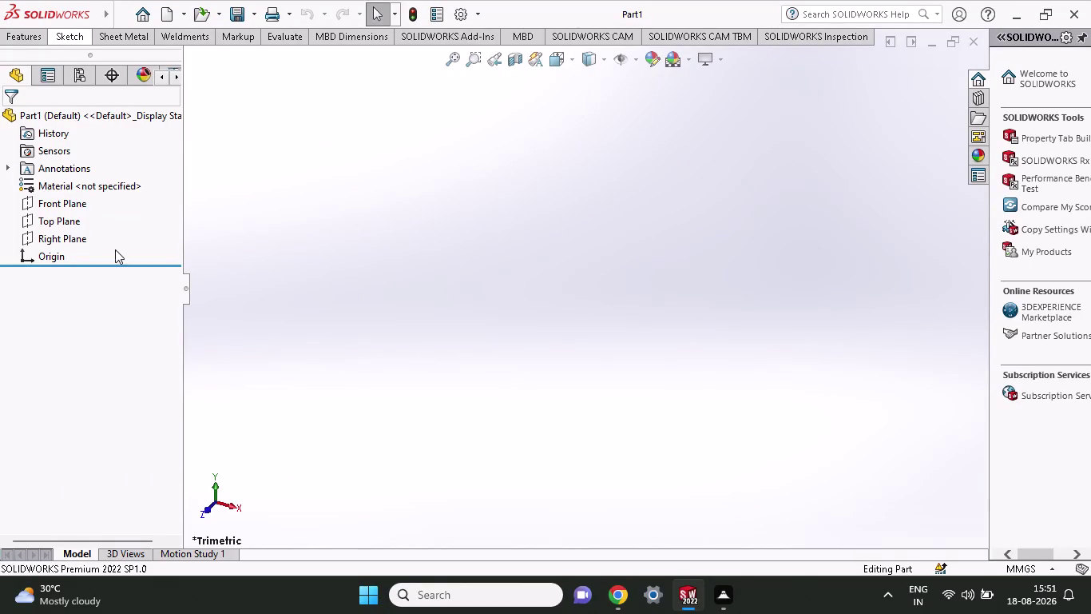
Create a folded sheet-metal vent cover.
Start a sketch on the Top Plane from its right-click menu and show the sketching tools.
click(44, 219)
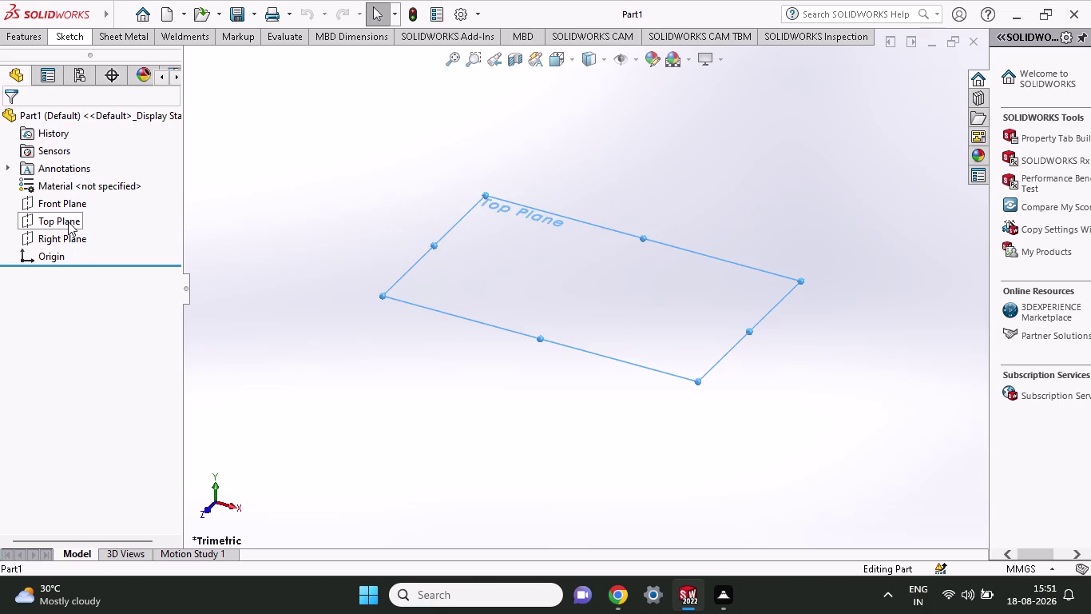
right_click(68, 221)
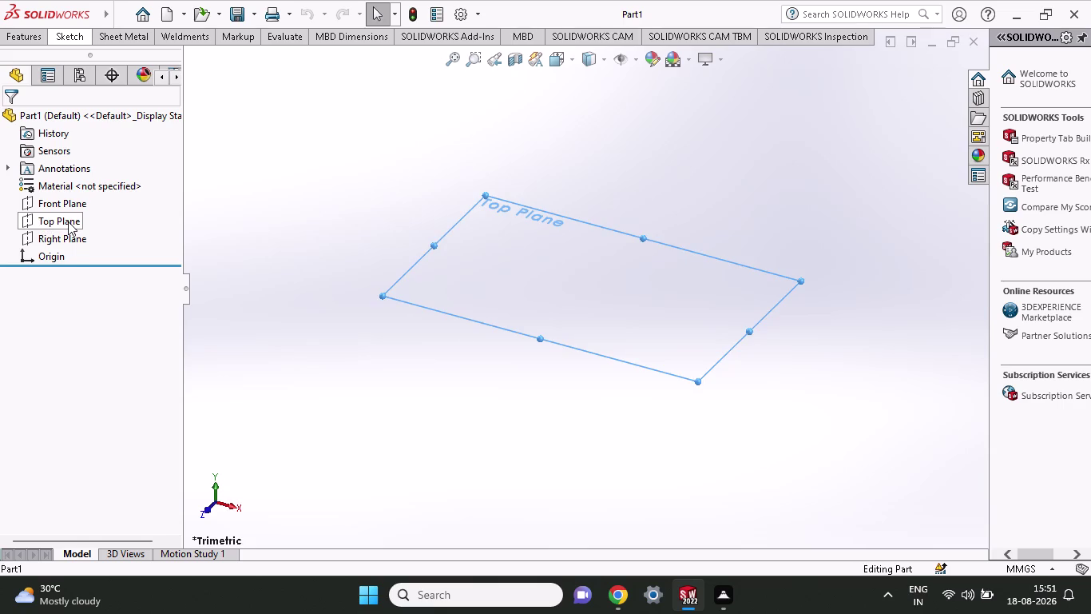
right_click(68, 221)
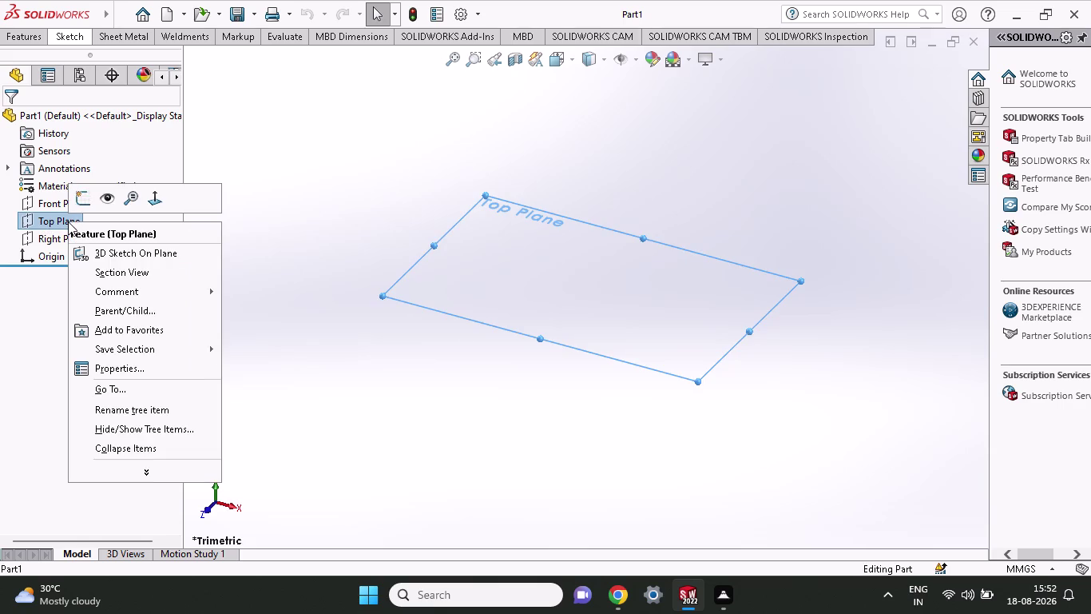
click(77, 194)
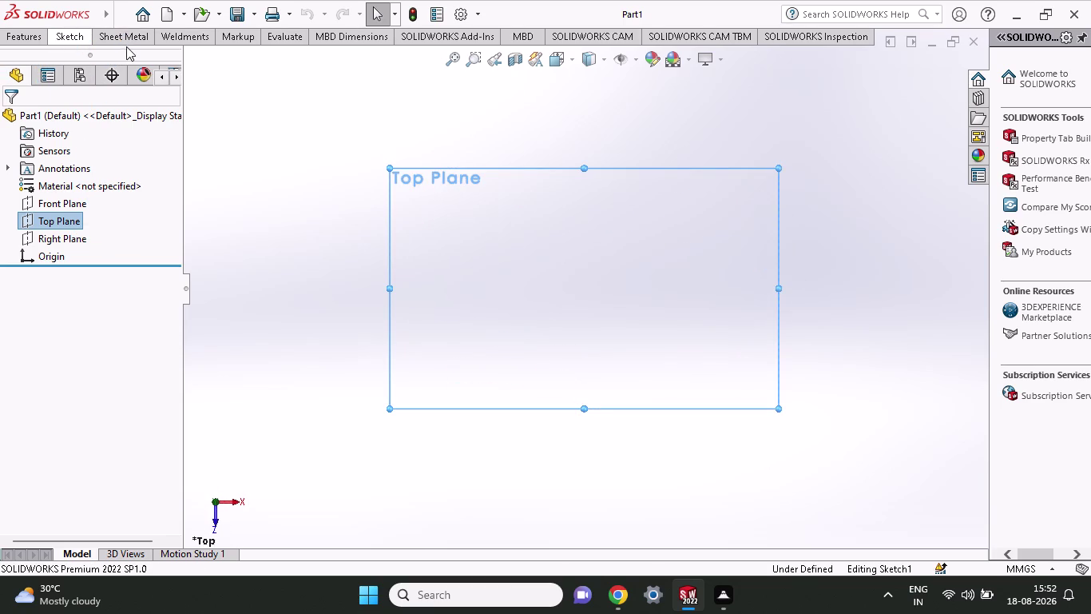
click(86, 36)
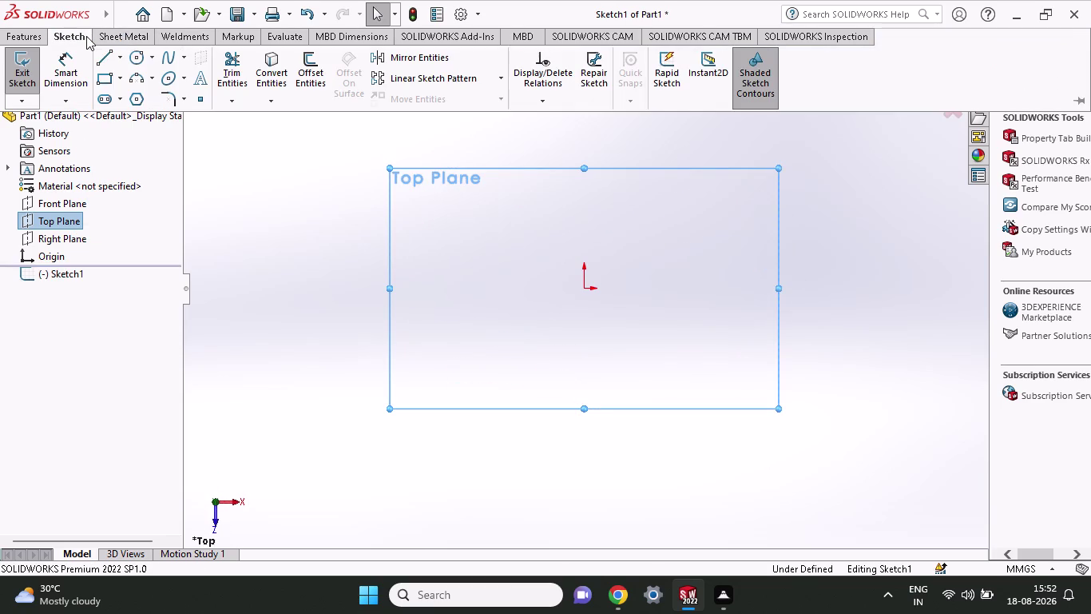
Draw a center rectangle from the origin out to a corner point.
click(118, 74)
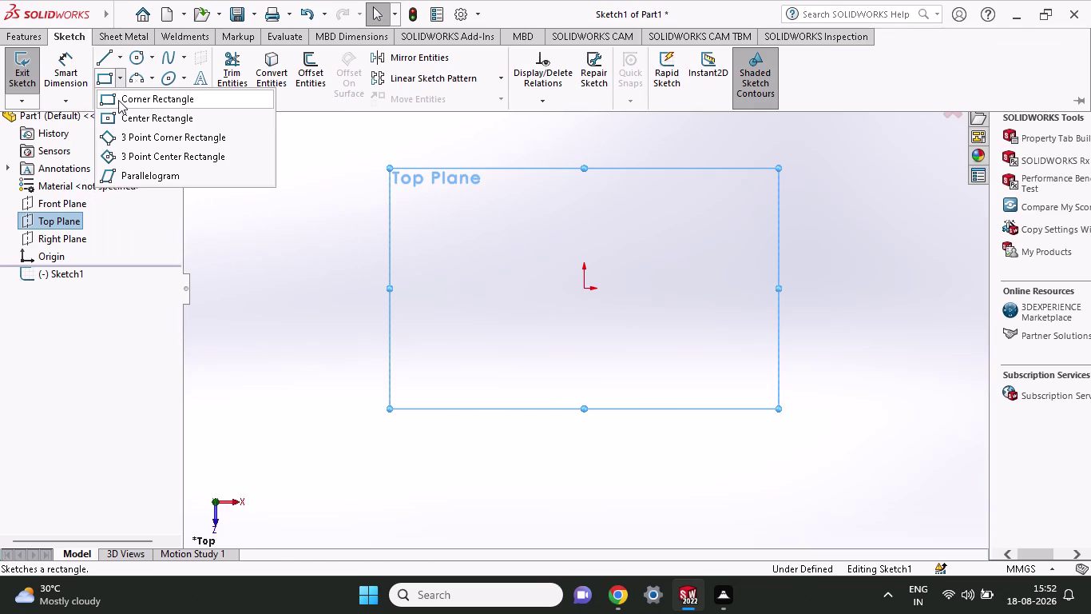
click(123, 113)
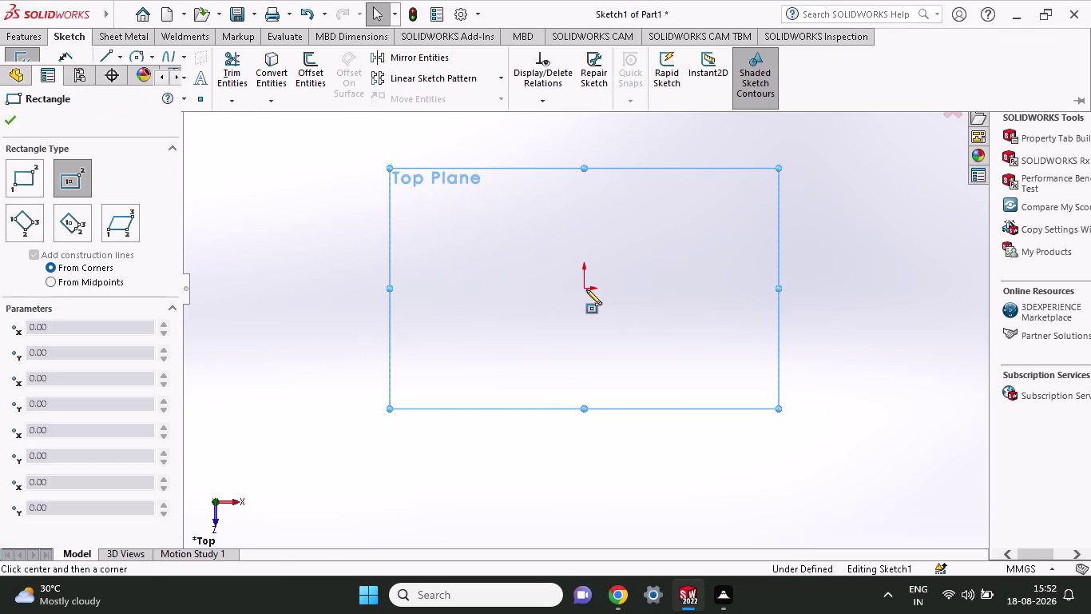
click(587, 289)
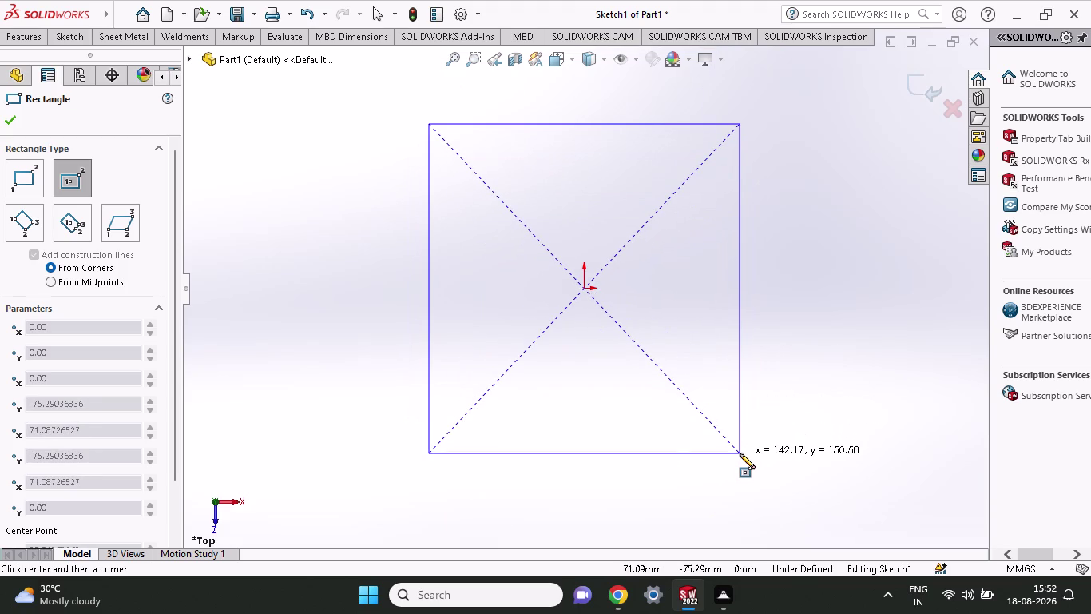
click(741, 445)
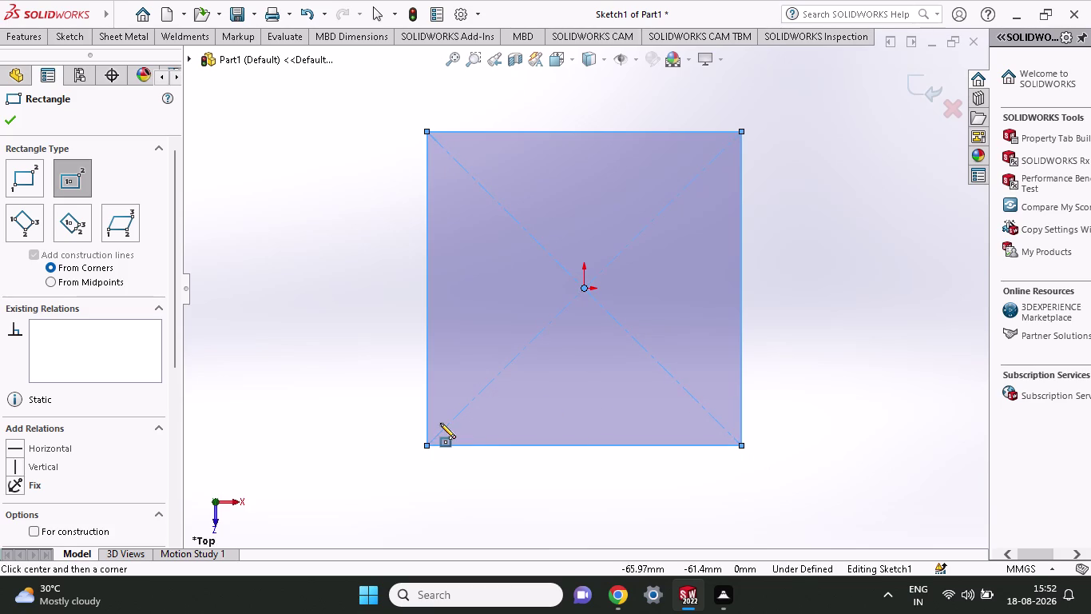
click(56, 46)
click(56, 44)
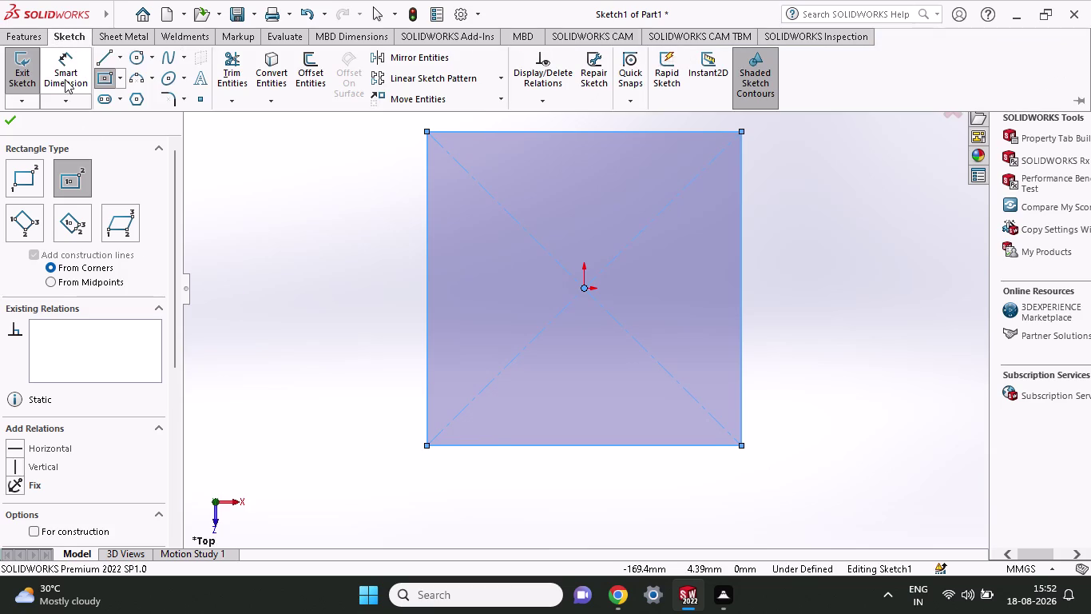
click(65, 79)
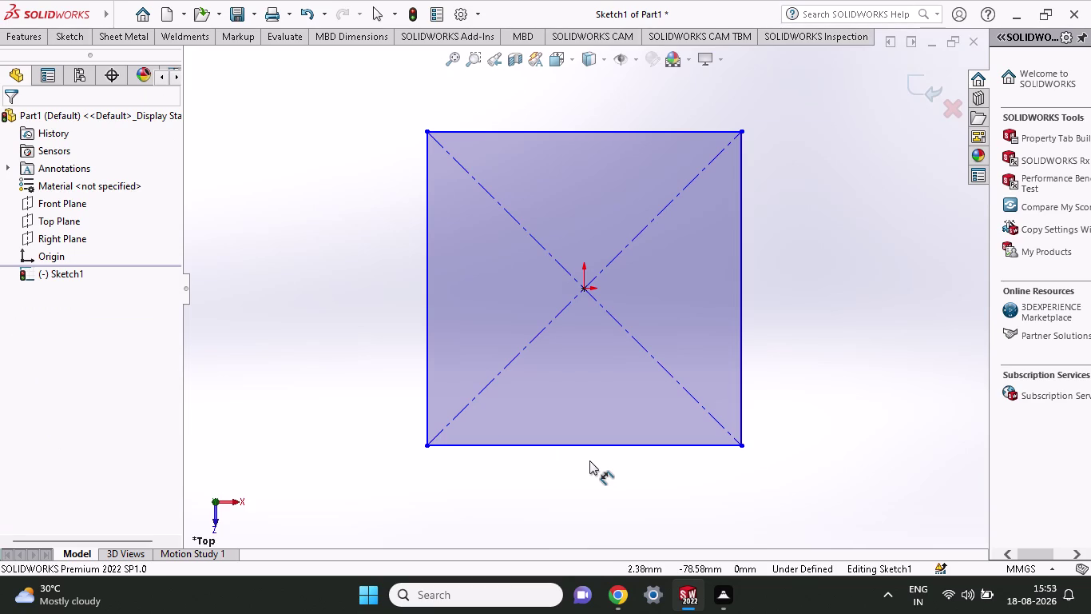
Dimension the rectangle's right side at 200 mm.
click(743, 384)
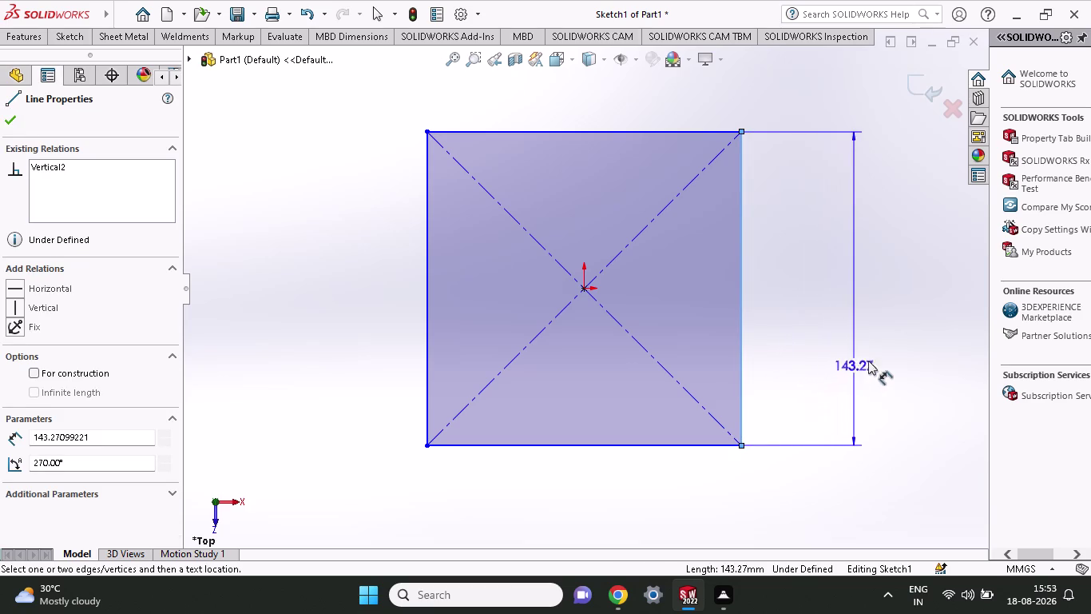
click(901, 289)
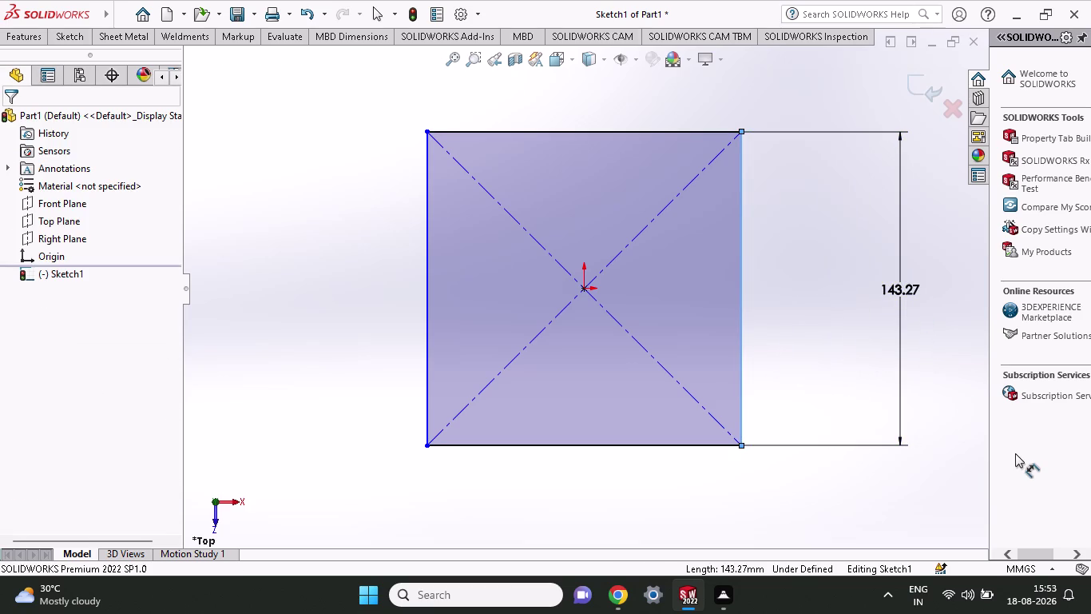
text(20)
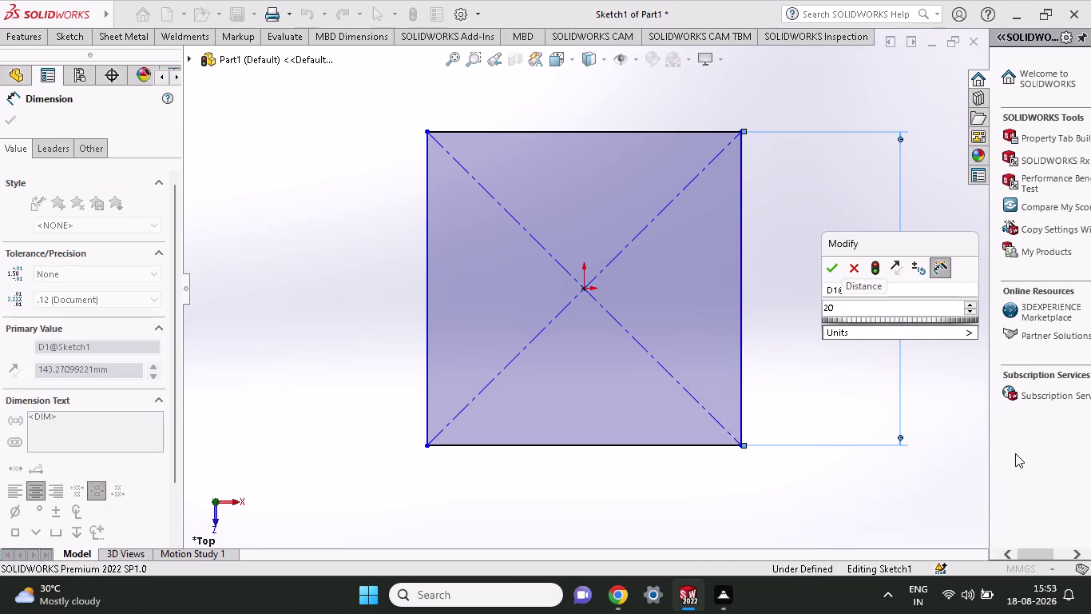
key(0)
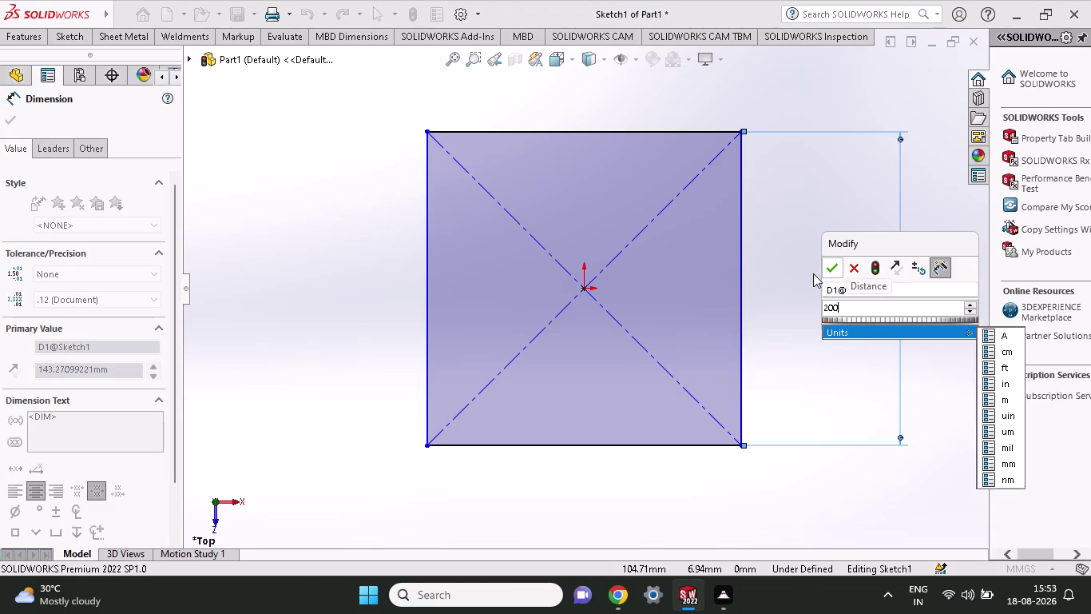
click(826, 272)
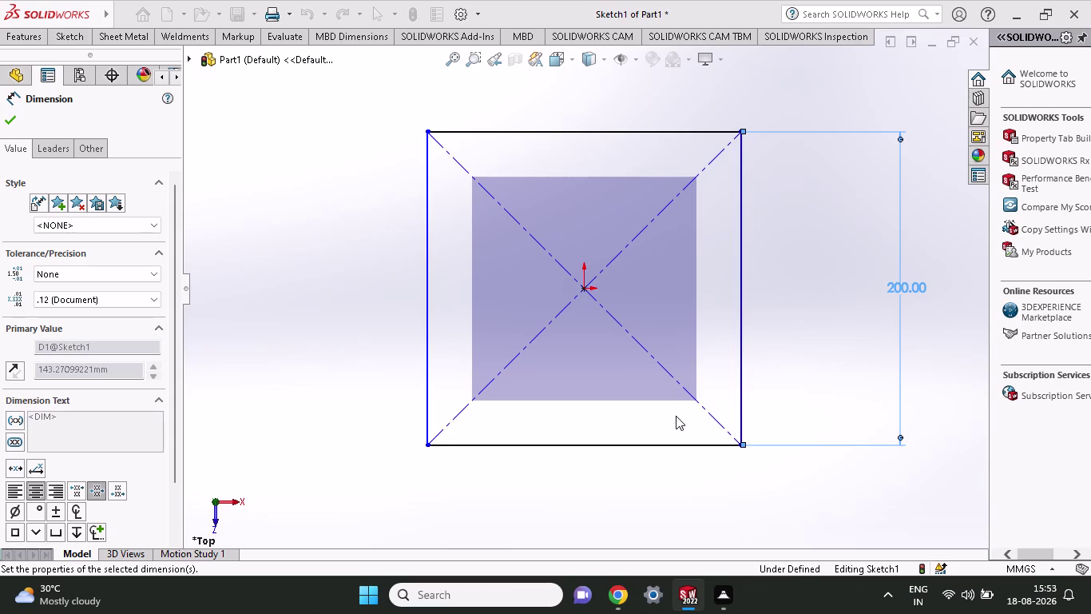
click(666, 447)
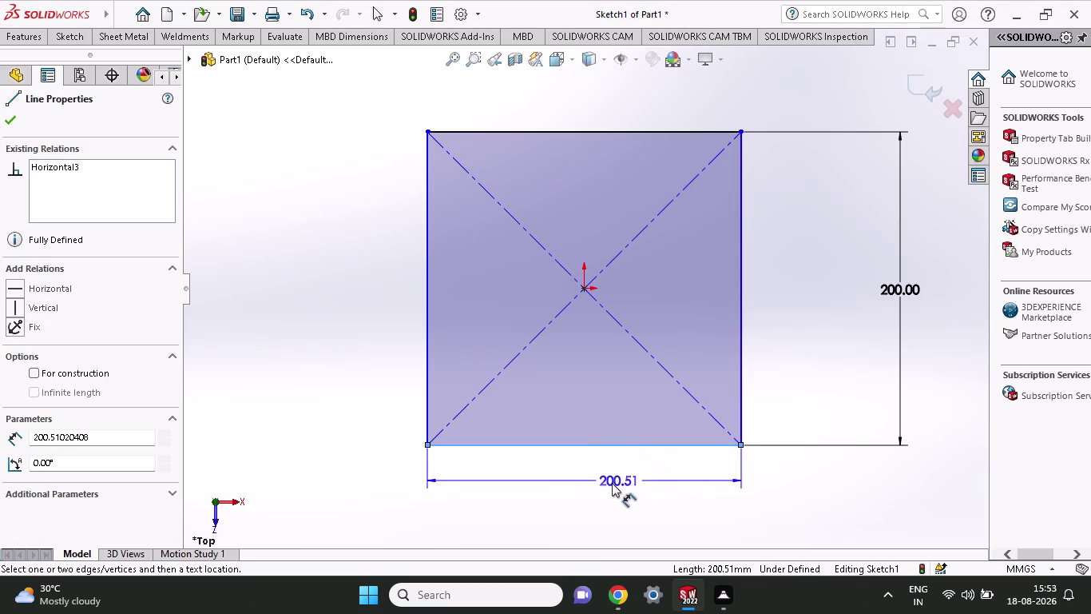
Place the bottom-side dimension and set the width to 200 mm.
click(594, 497)
text(20)
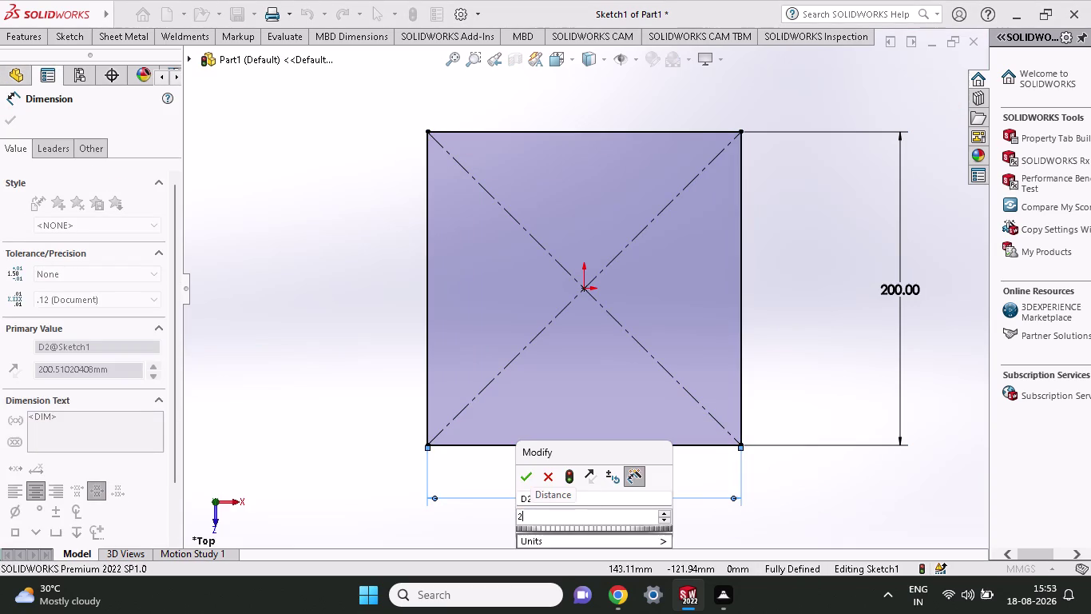
text(0)
key(Return)
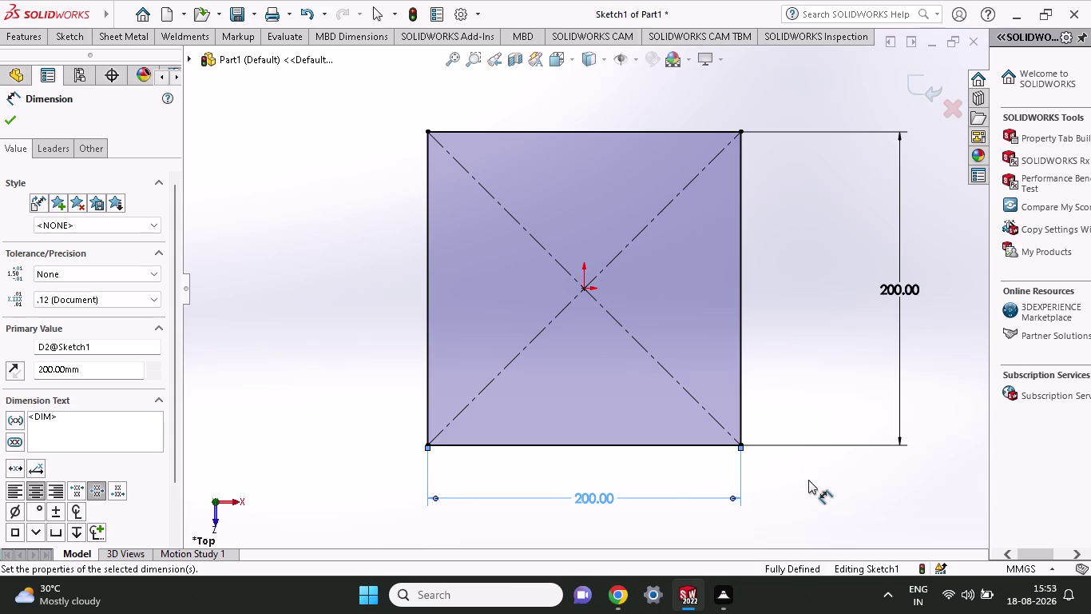
click(16, 29)
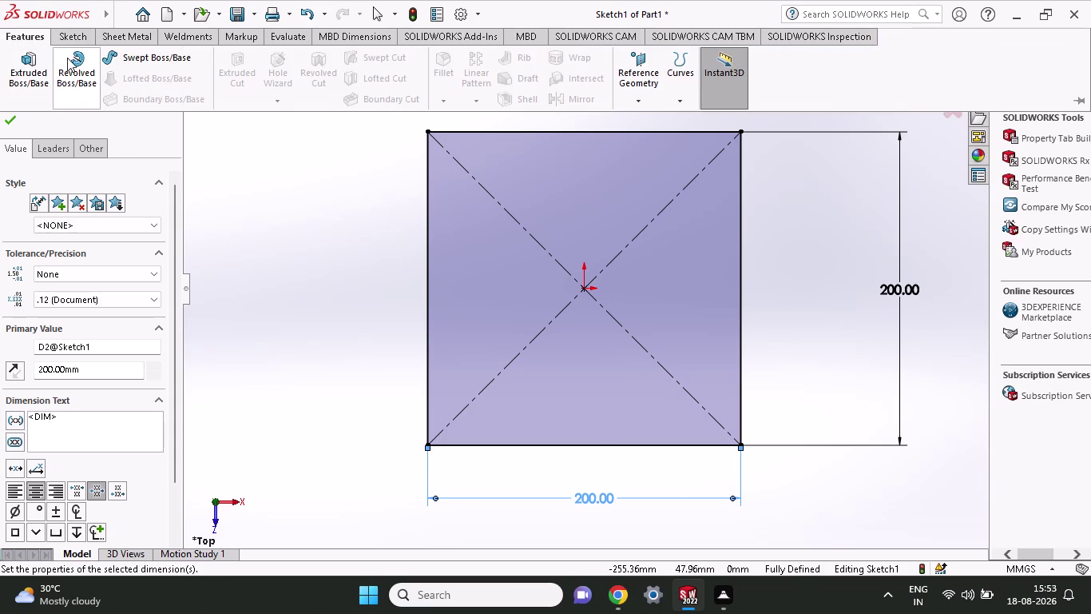
Turn the 200 × 200 mm square into a 2 mm thick base-flange plate.
click(126, 41)
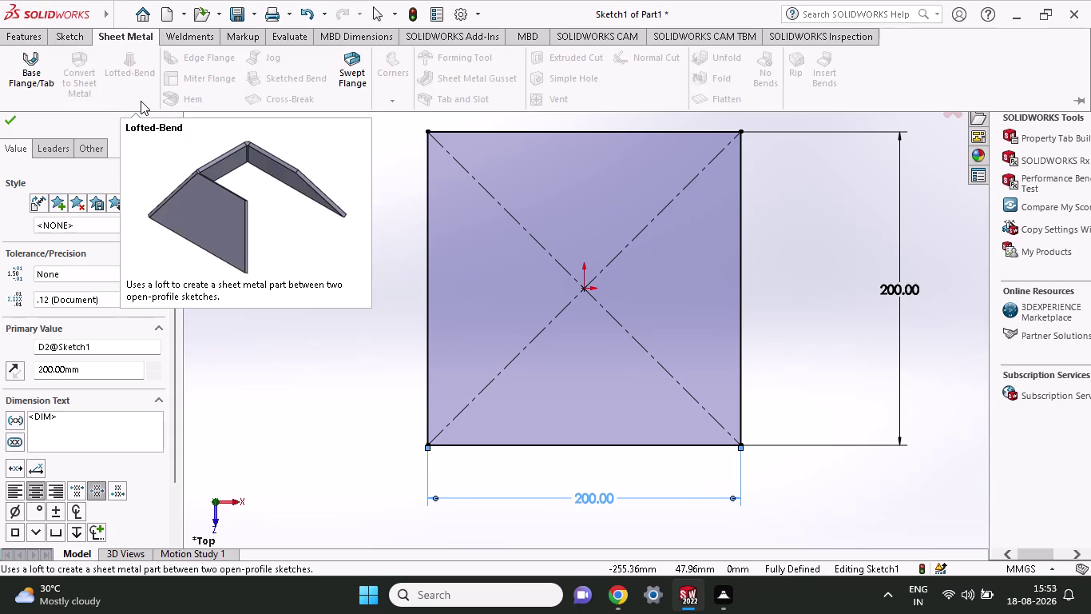
click(52, 80)
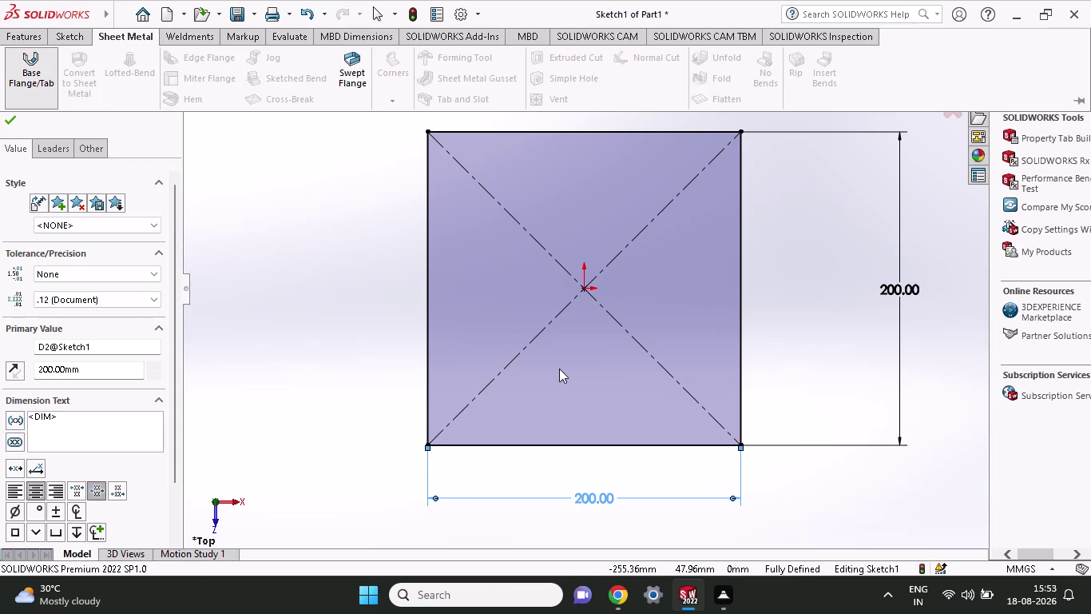
middle_drag(559, 369, 562, 316)
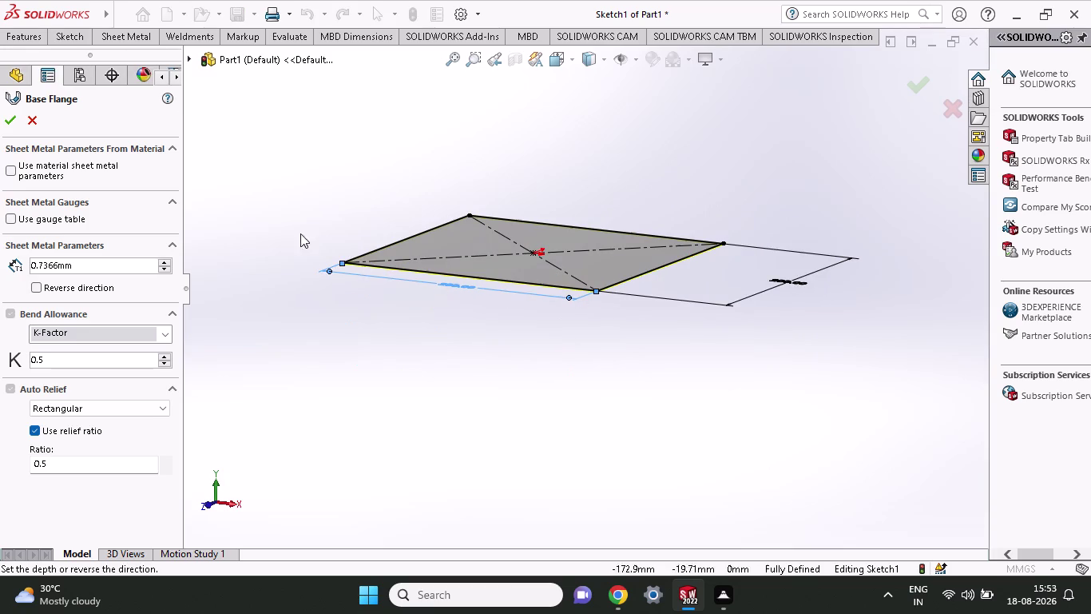
drag(96, 270, 0, 277)
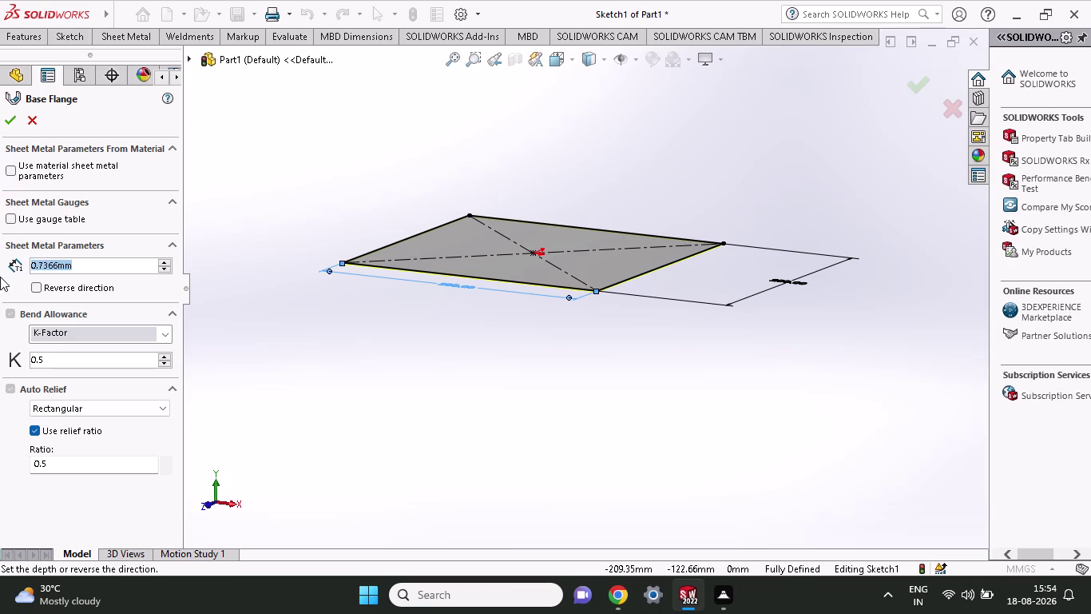
key(2)
key(Return)
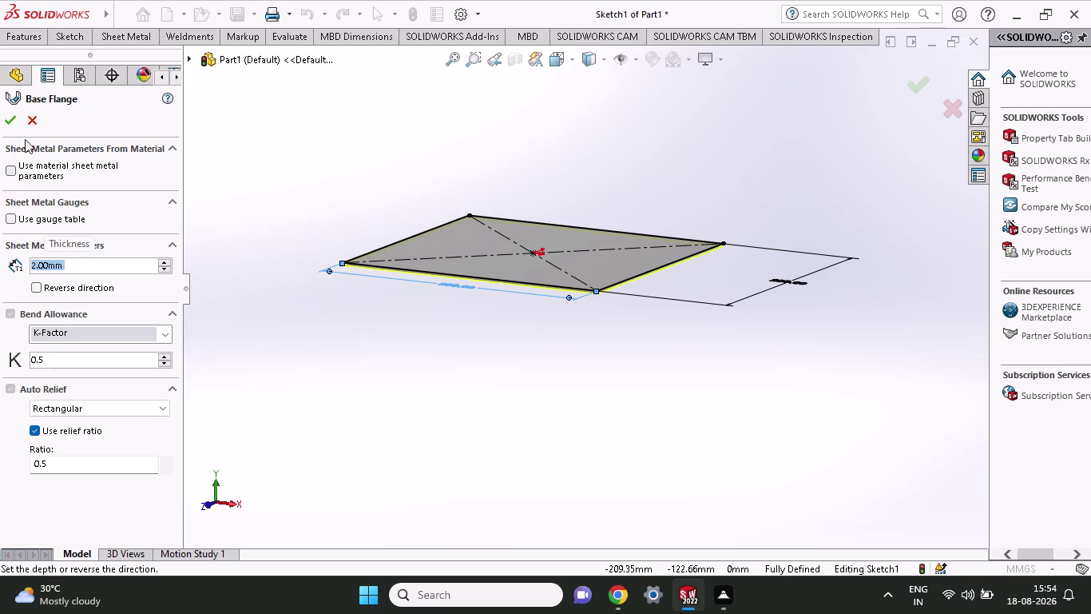
click(16, 119)
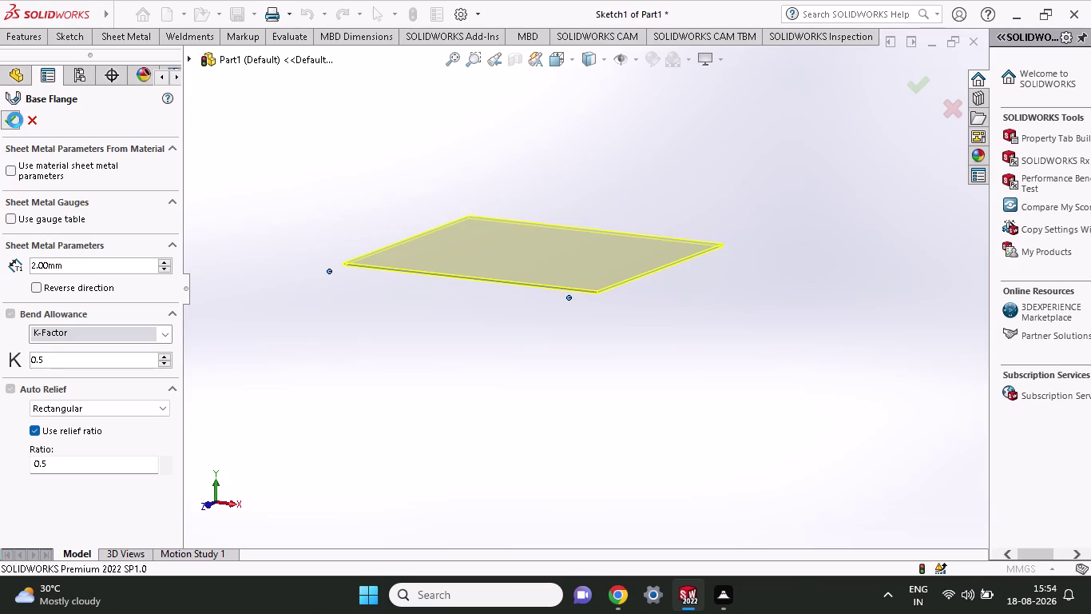
click(404, 323)
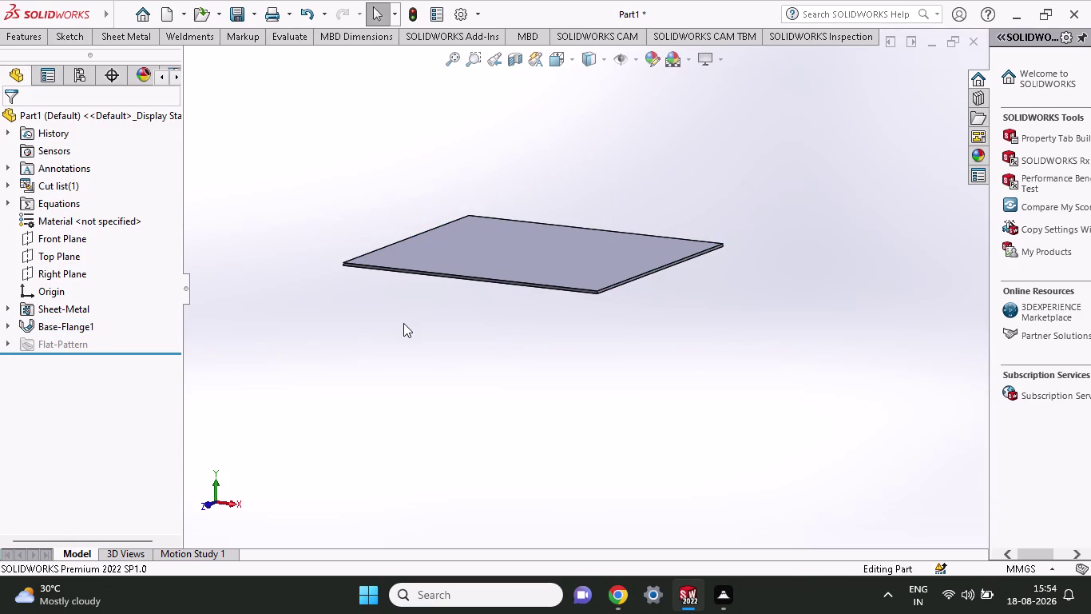
Orbit the plate and start the Edge Flange command from the Sheet Metal tools.
middle_drag(403, 322, 414, 339)
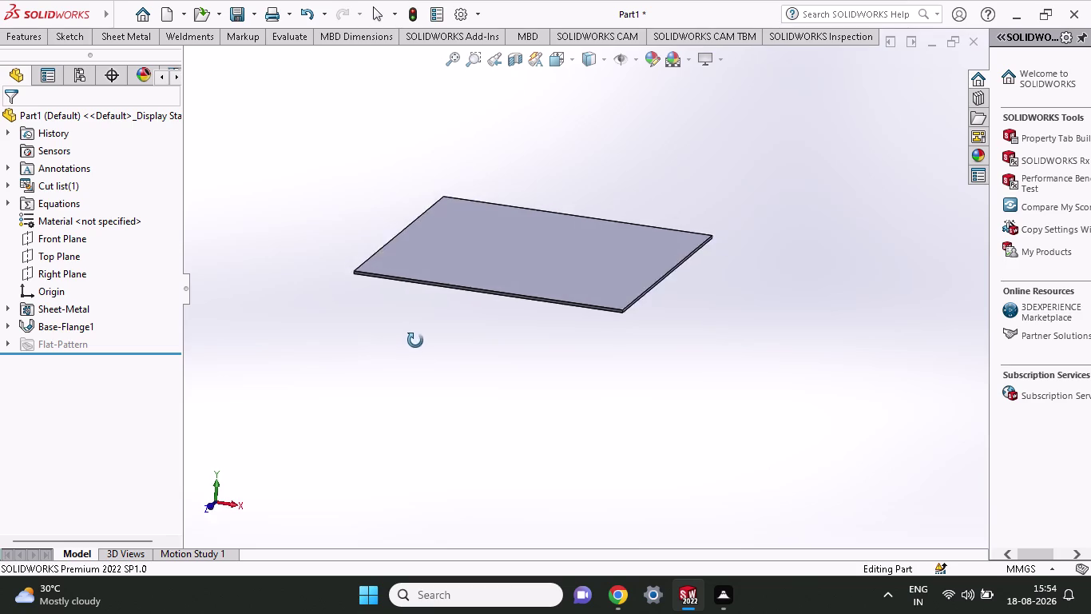
middle_drag(414, 339, 436, 401)
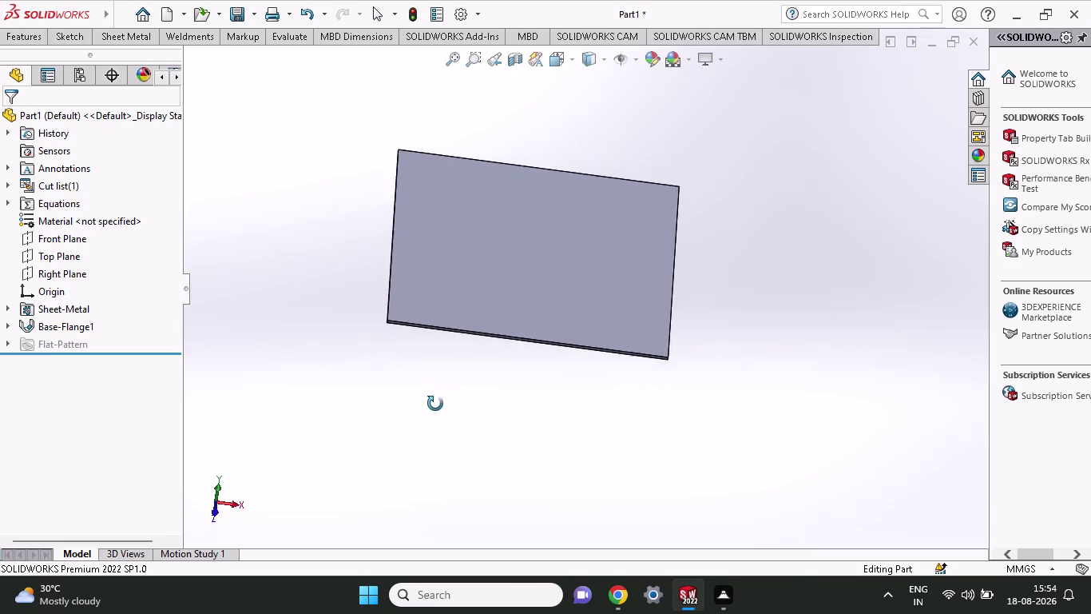
middle_drag(436, 401, 441, 358)
click(62, 32)
click(128, 38)
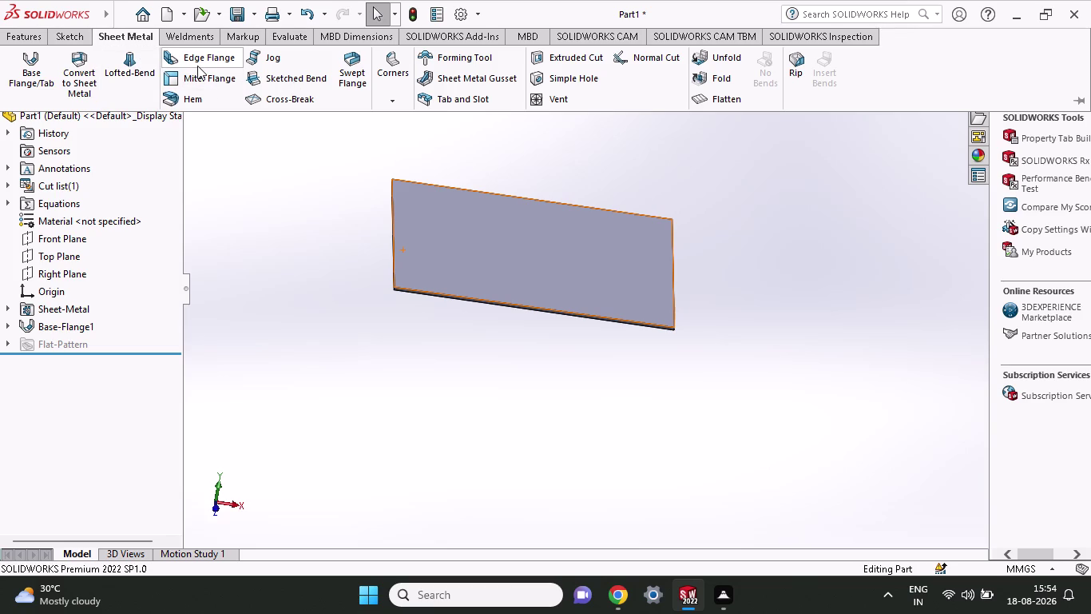
click(197, 65)
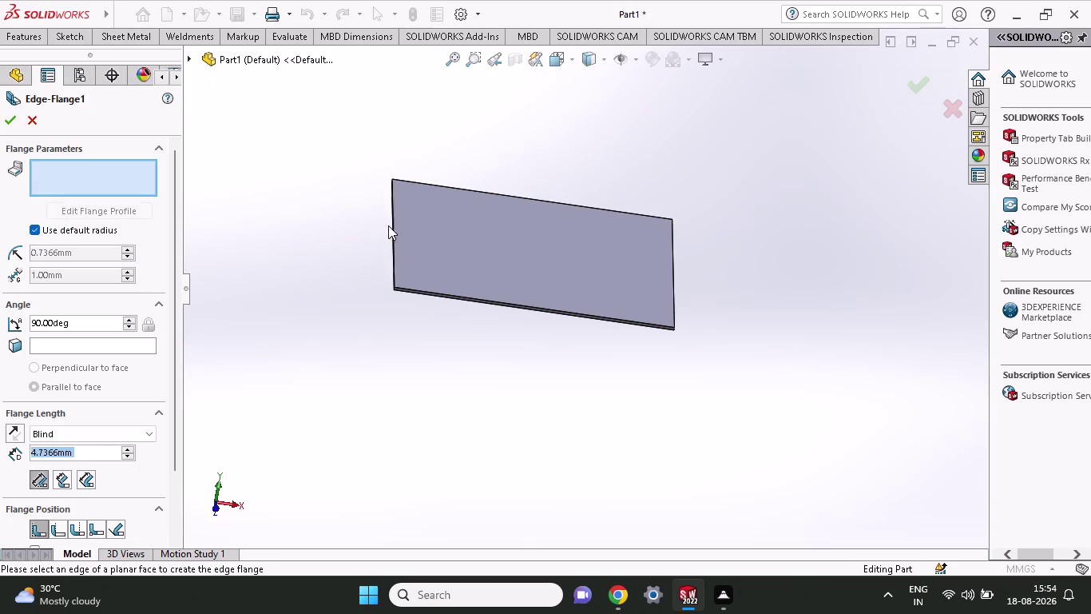
Select two opposite long edges of the plate for edge flanges.
click(392, 226)
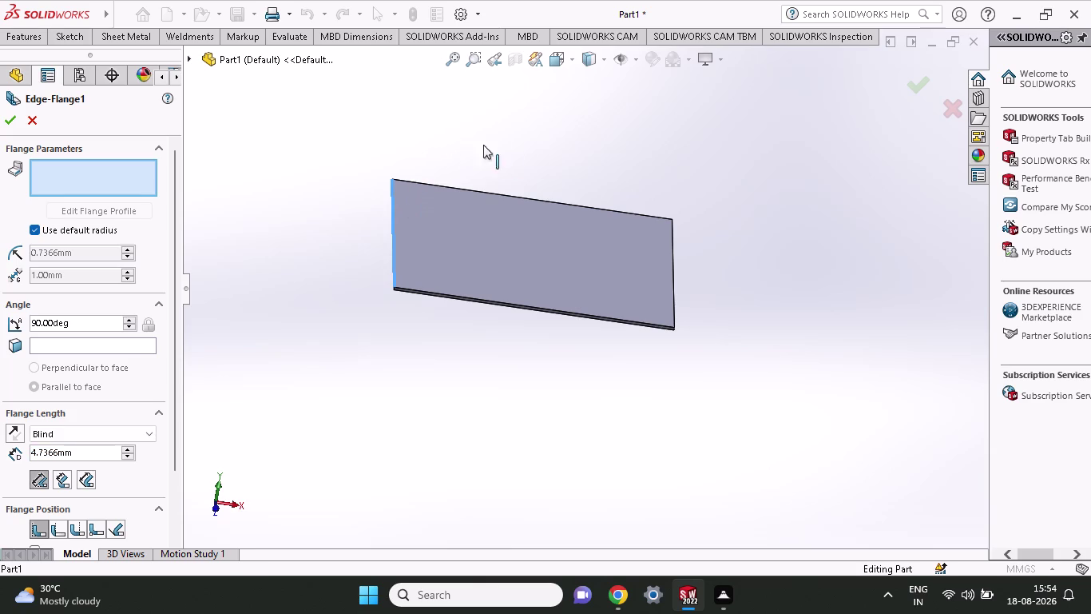
middle_drag(499, 202, 571, 246)
middle_drag(532, 243, 582, 242)
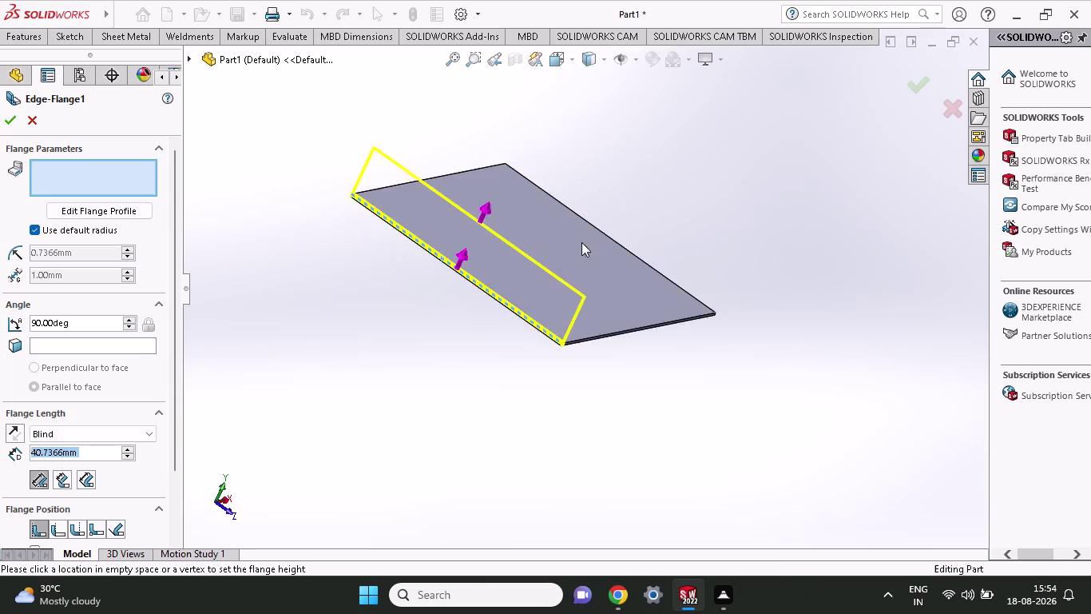
middle_drag(581, 242, 488, 258)
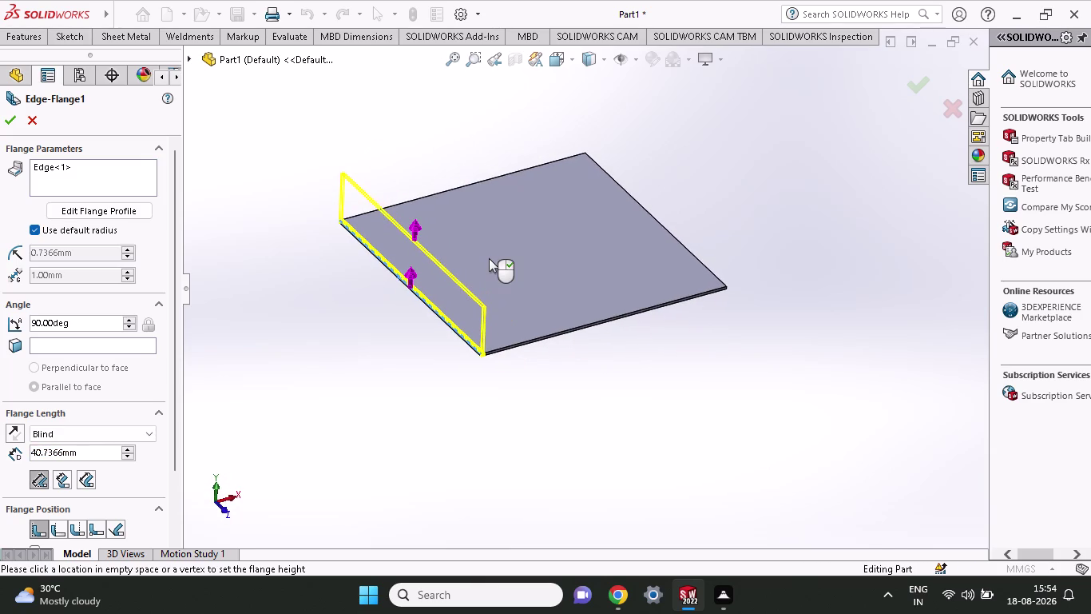
click(519, 253)
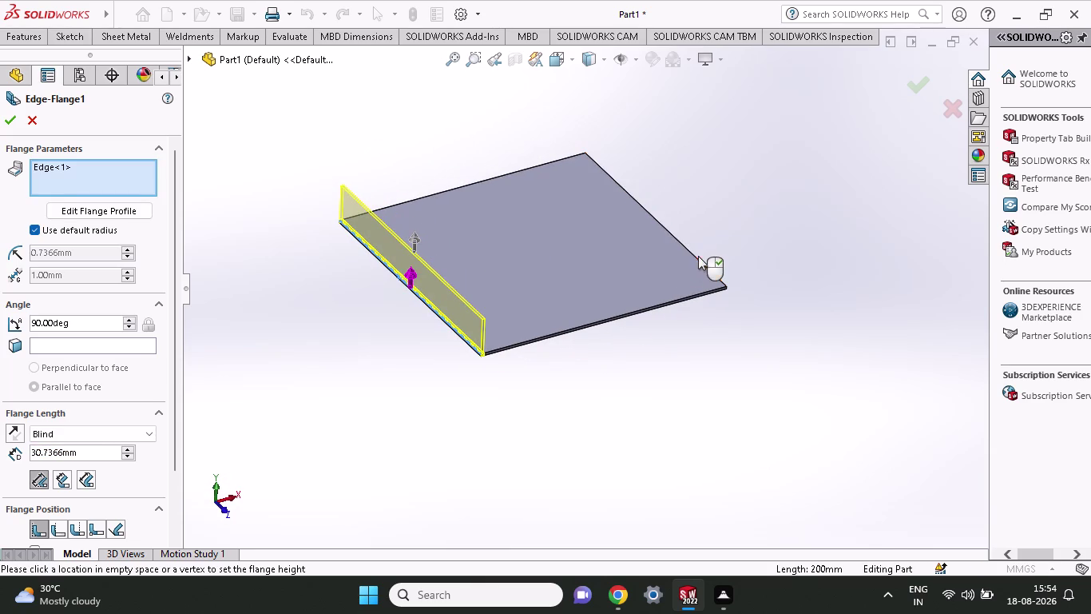
click(698, 257)
click(677, 205)
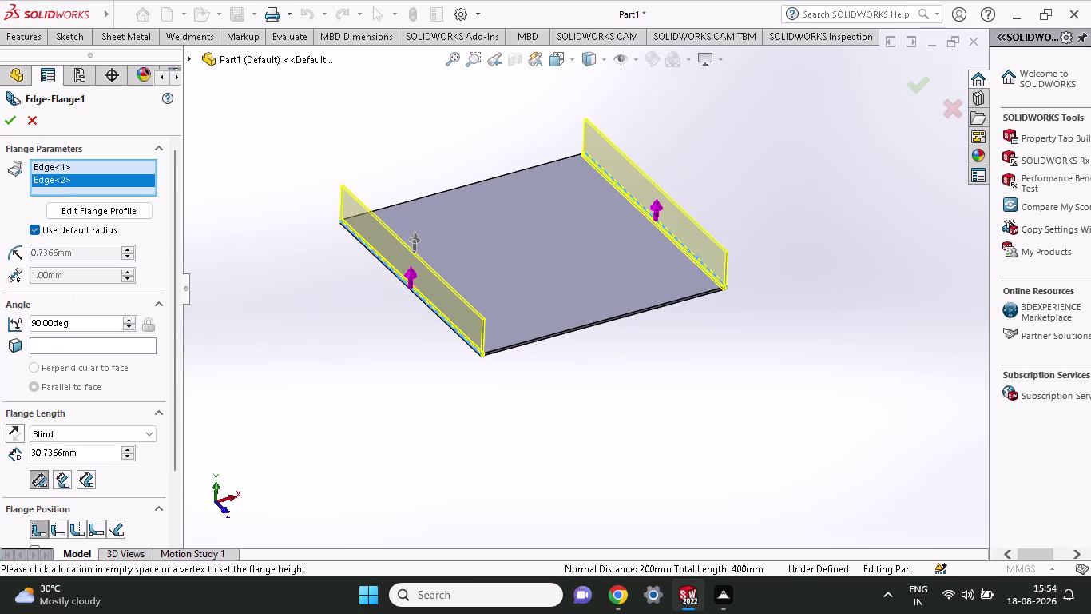
Set the blind flange length to 29.07 mm and accept both flanges.
drag(91, 449, 0, 460)
text(29)
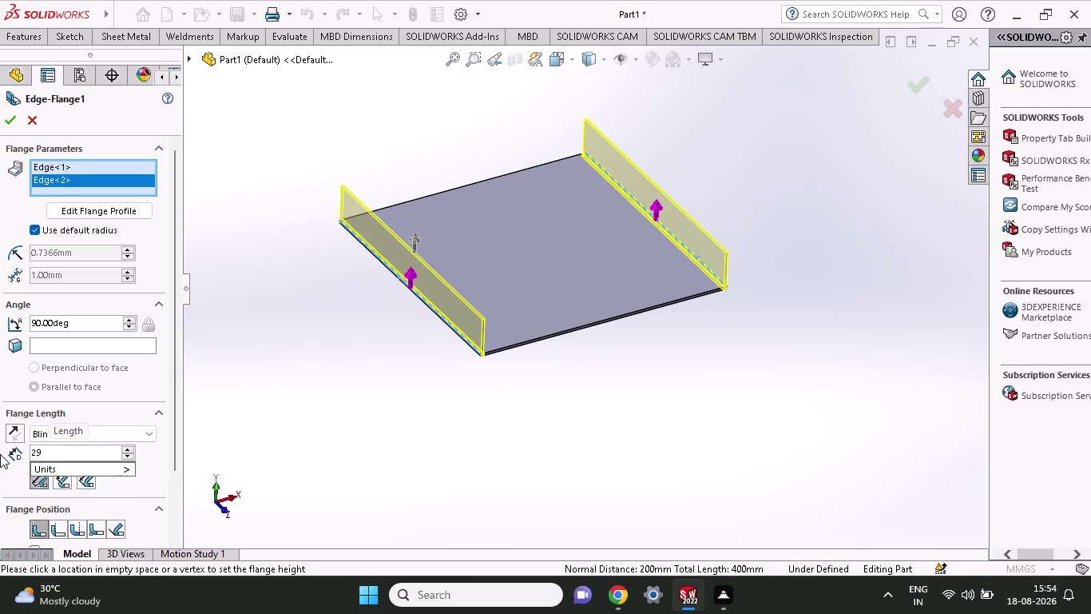
text(.07)
key(Return)
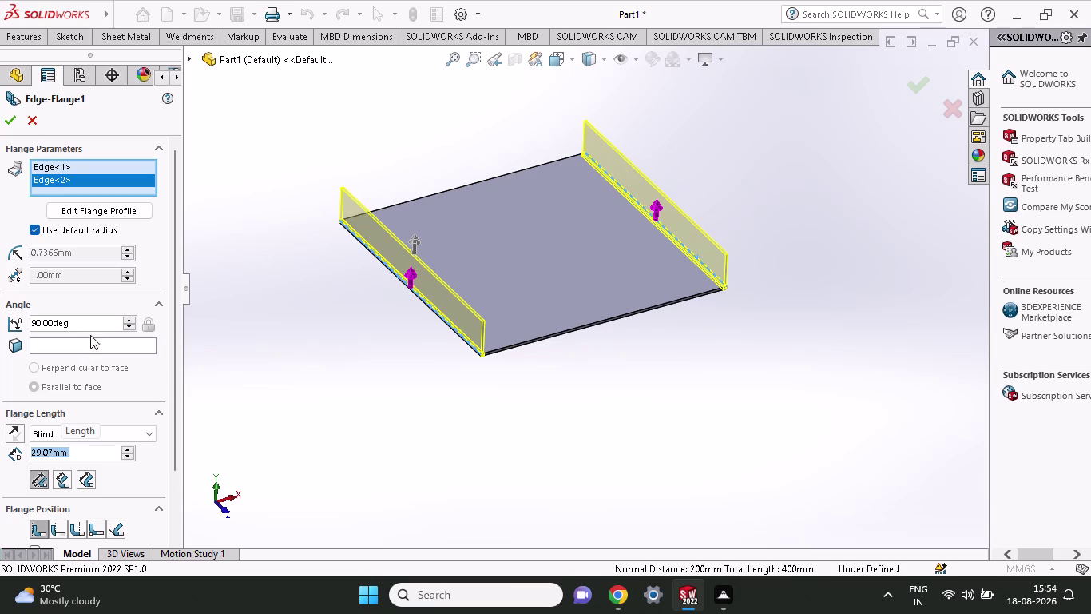
scroll(down, 3)
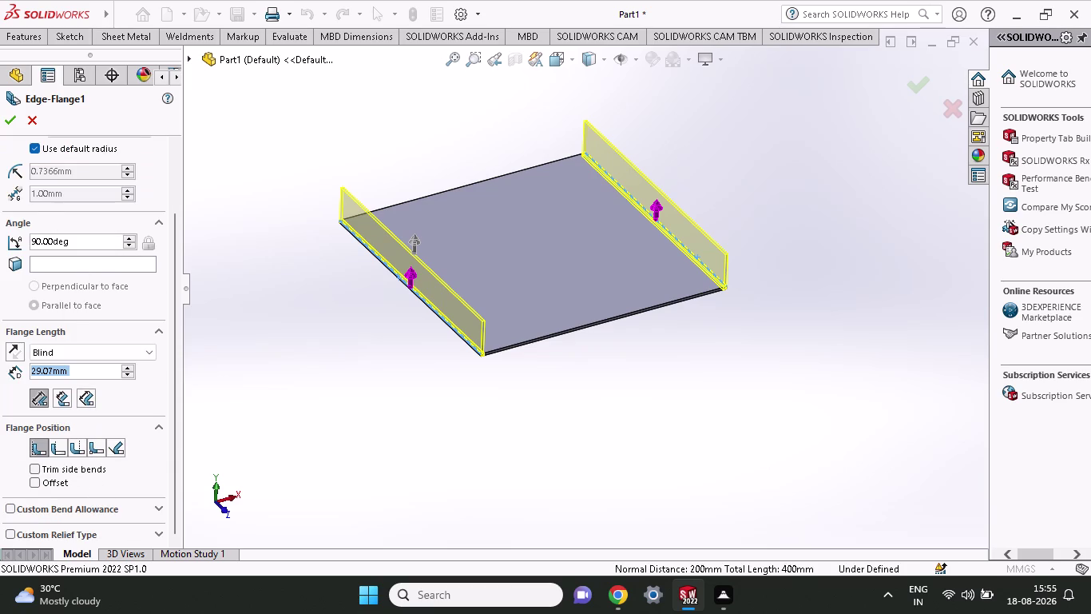
click(10, 125)
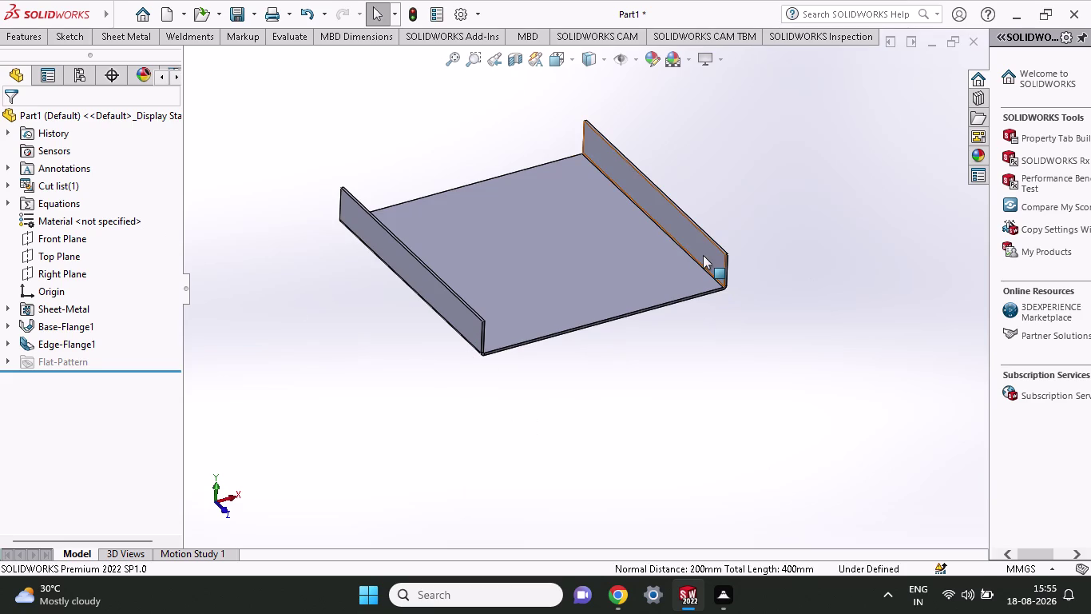
Orbit the model toward a flange and start a sketch on its face.
middle_drag(598, 260, 631, 249)
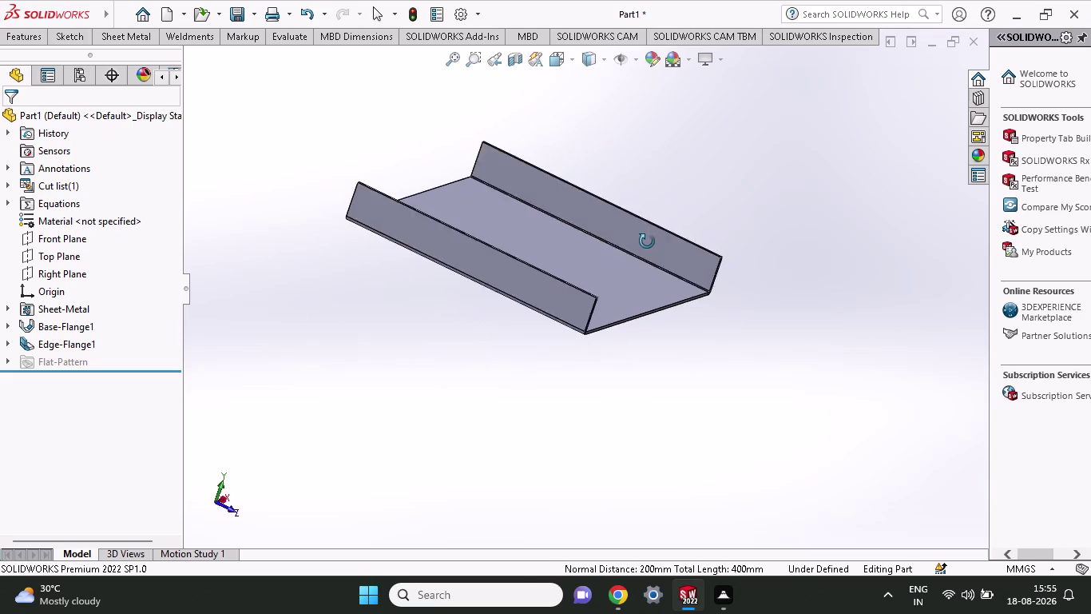
middle_drag(632, 249, 687, 243)
click(591, 279)
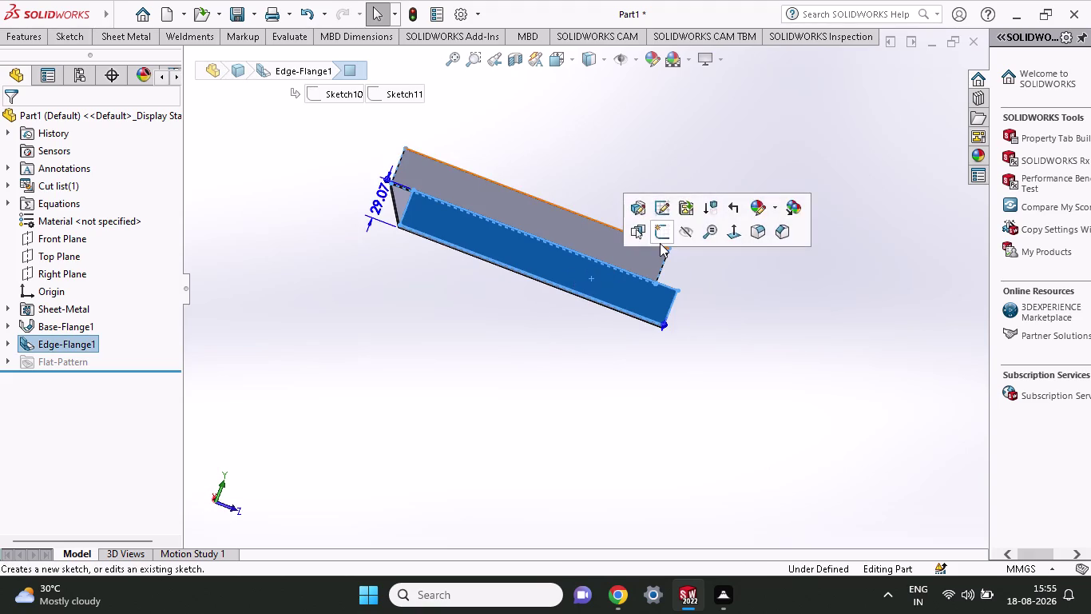
click(660, 243)
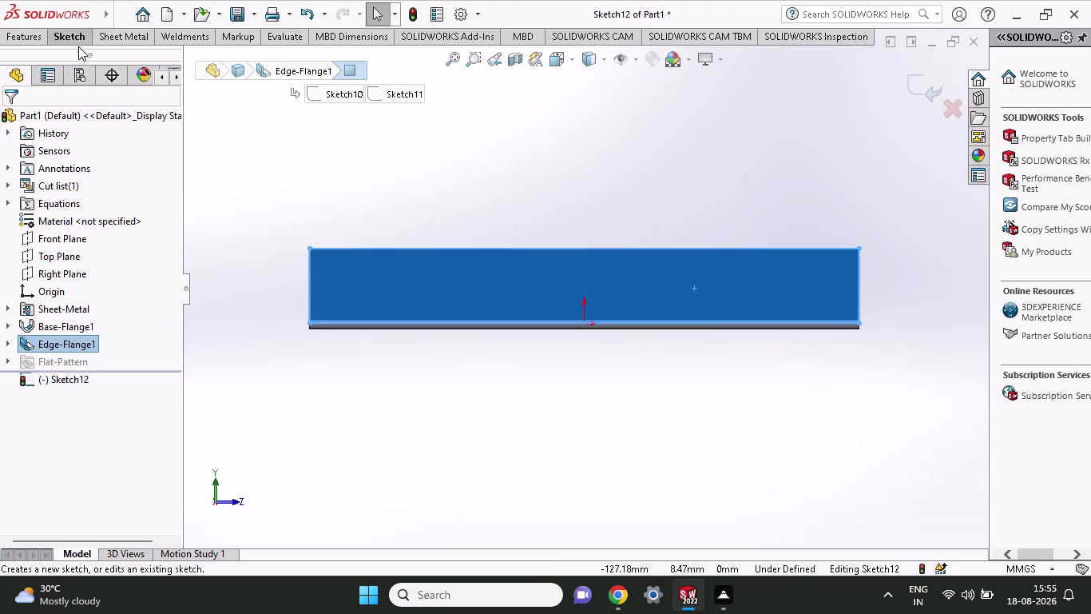
Draw a short vertical straight slot near the flange face's left end.
click(78, 44)
click(109, 96)
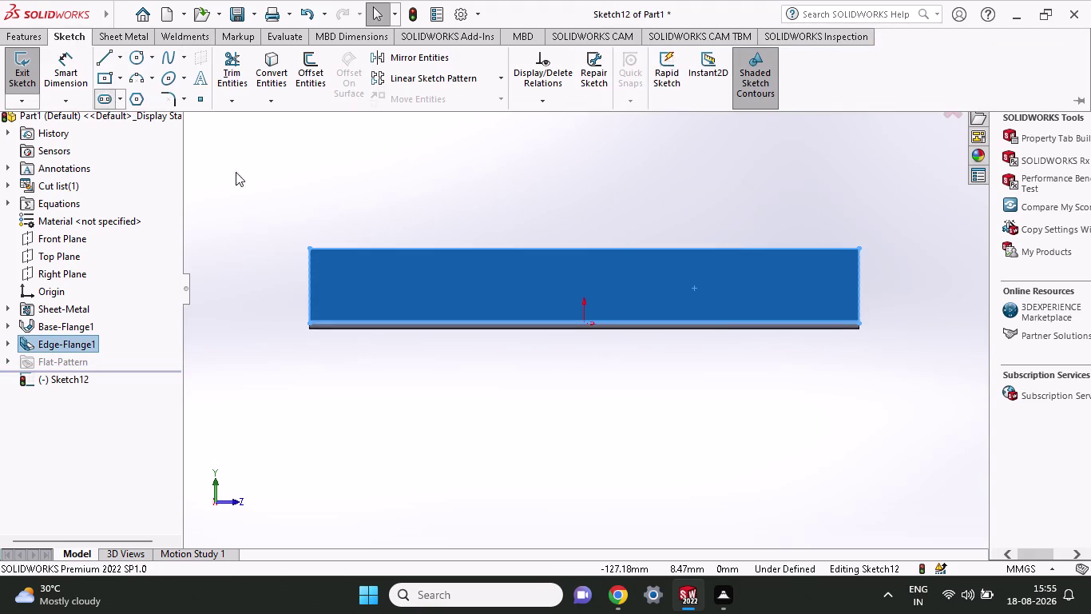
click(347, 267)
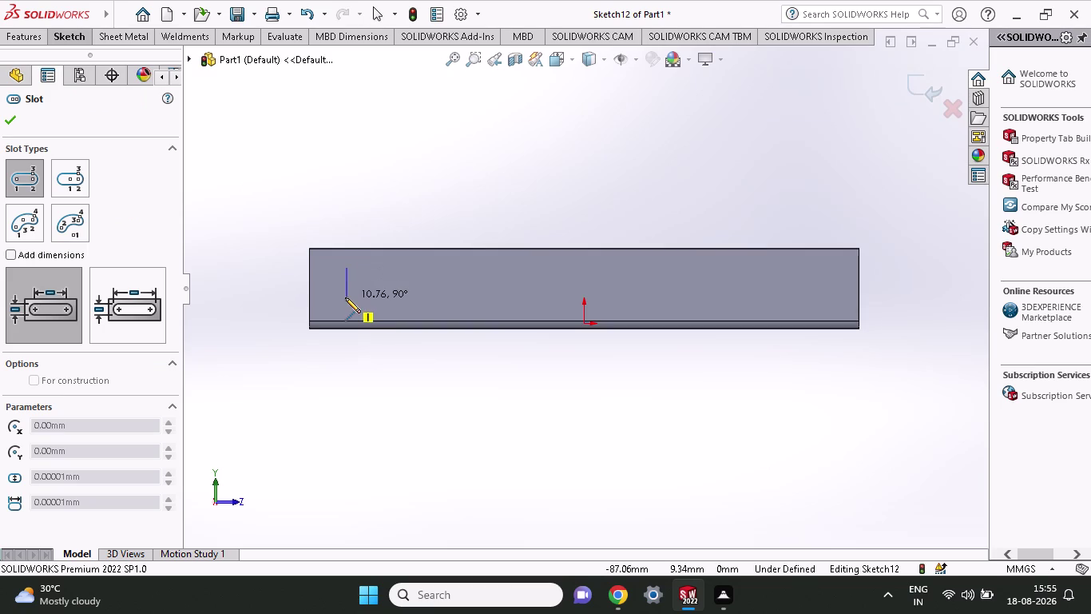
click(345, 297)
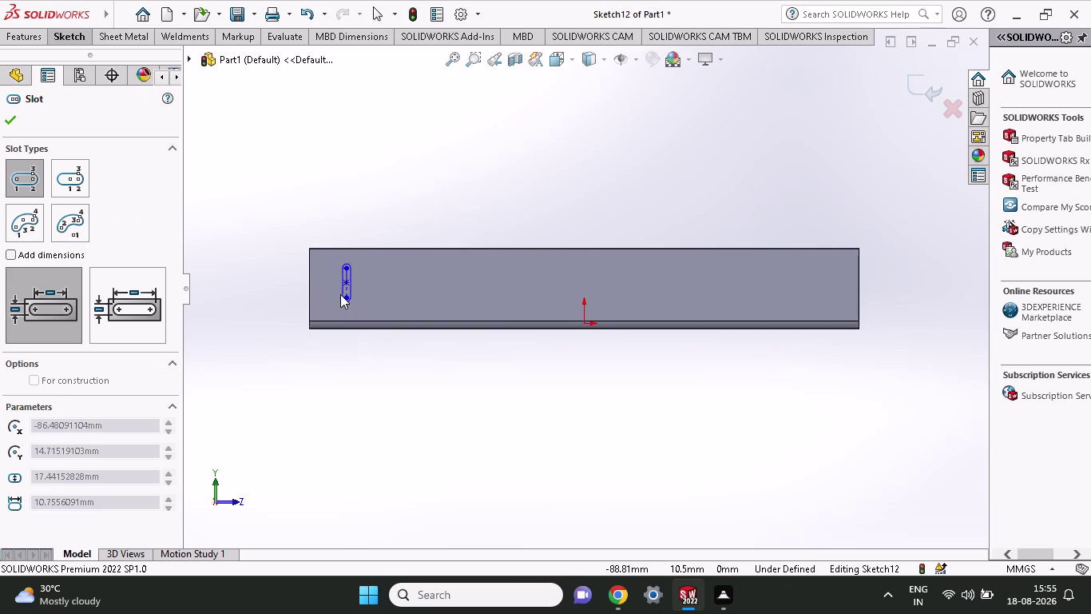
click(357, 300)
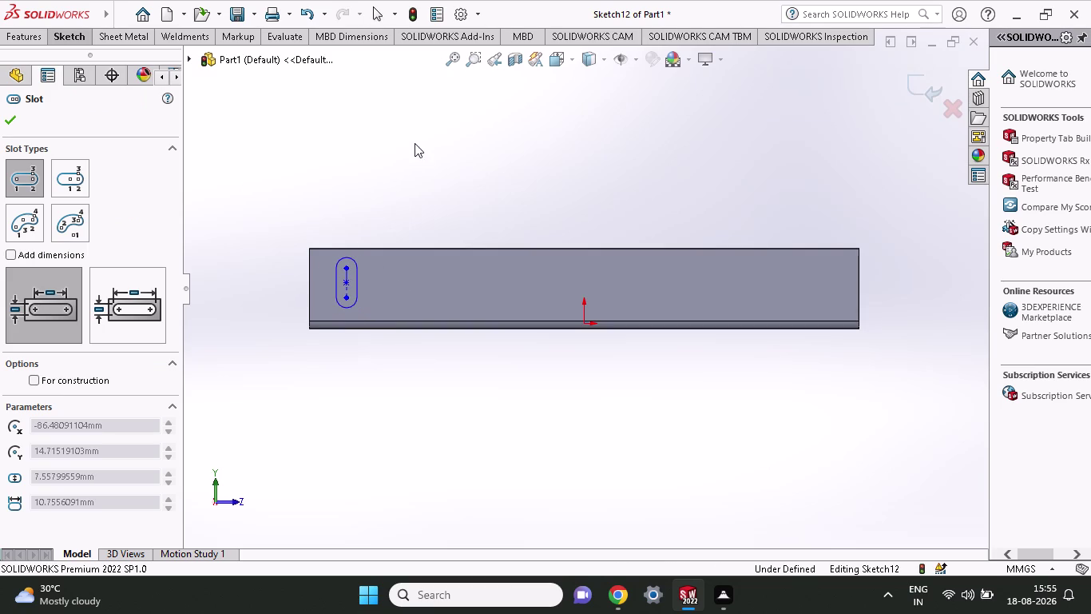
click(58, 31)
click(74, 73)
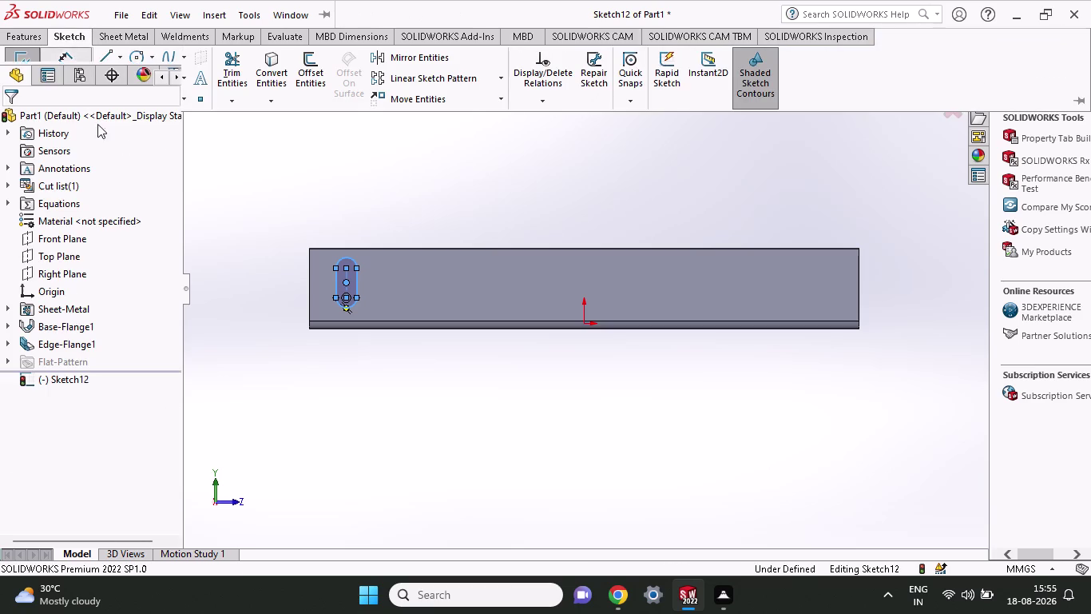